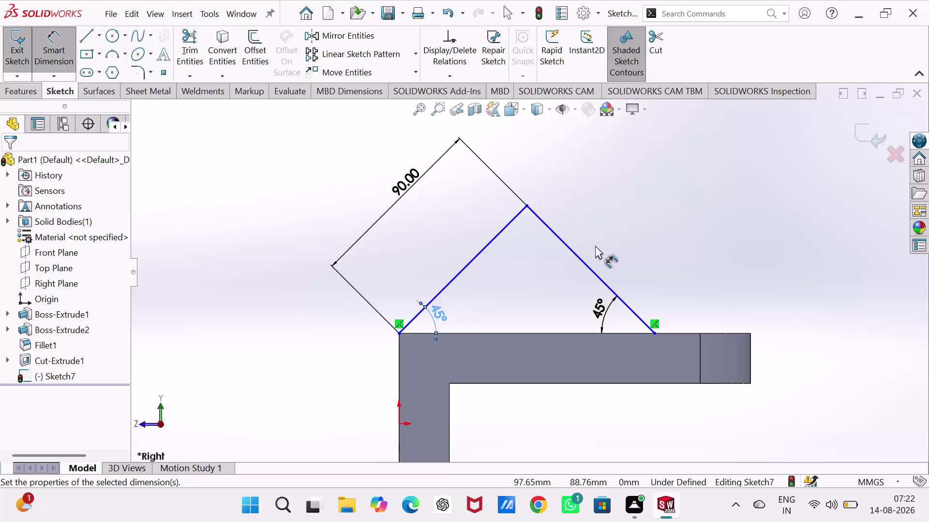
Exit the 45° rib sketch and view the whole bracket isometrically with nothing selected.
click(860, 137)
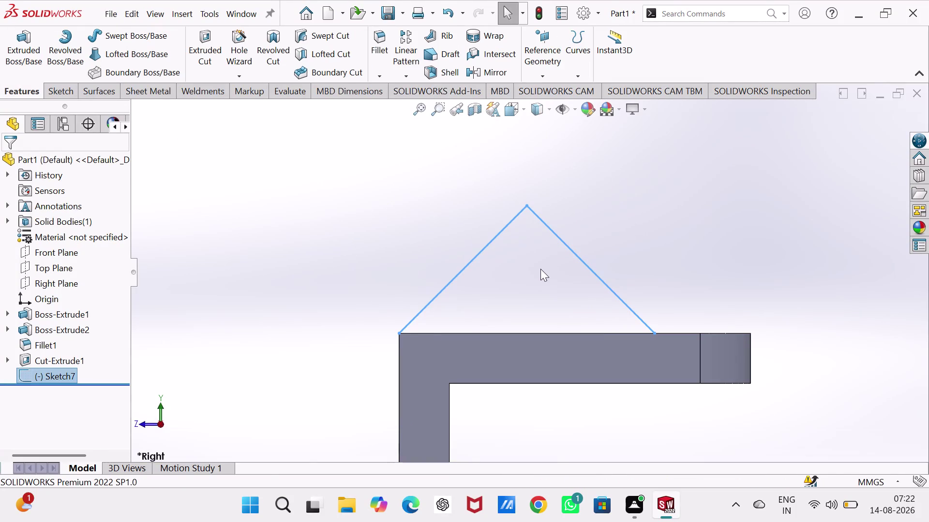
key(ctrl+7)
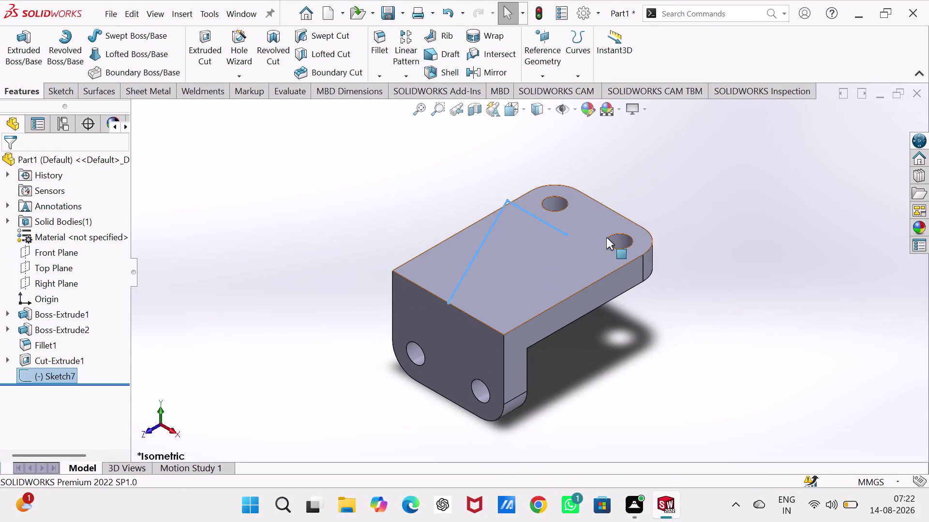
click(747, 210)
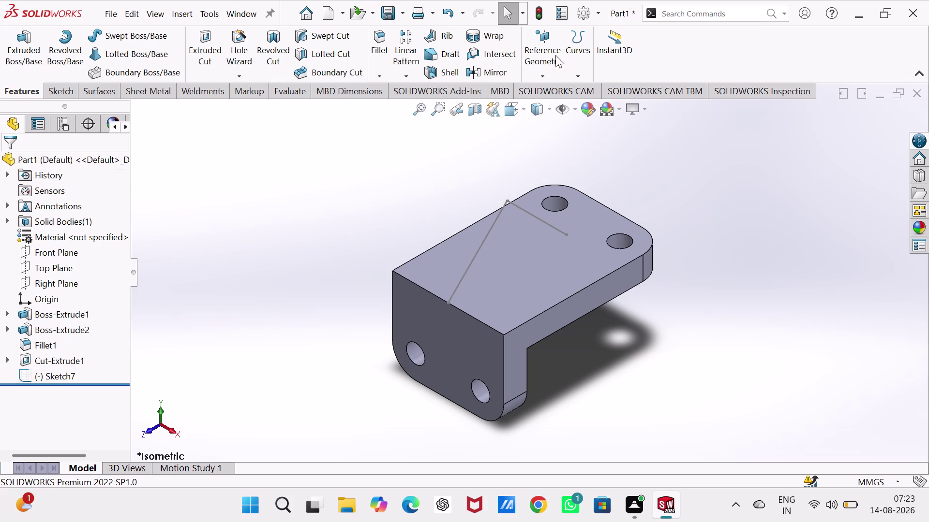
click(540, 75)
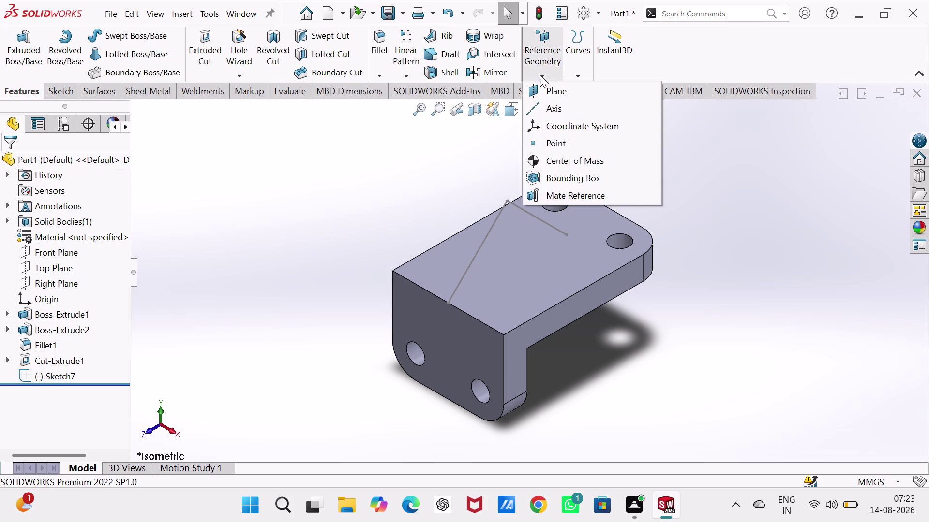
click(540, 92)
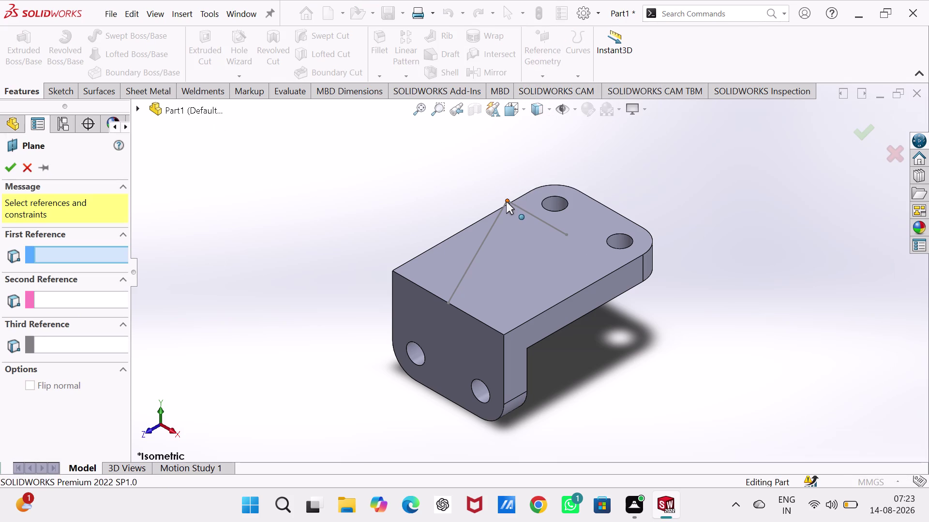
click(446, 302)
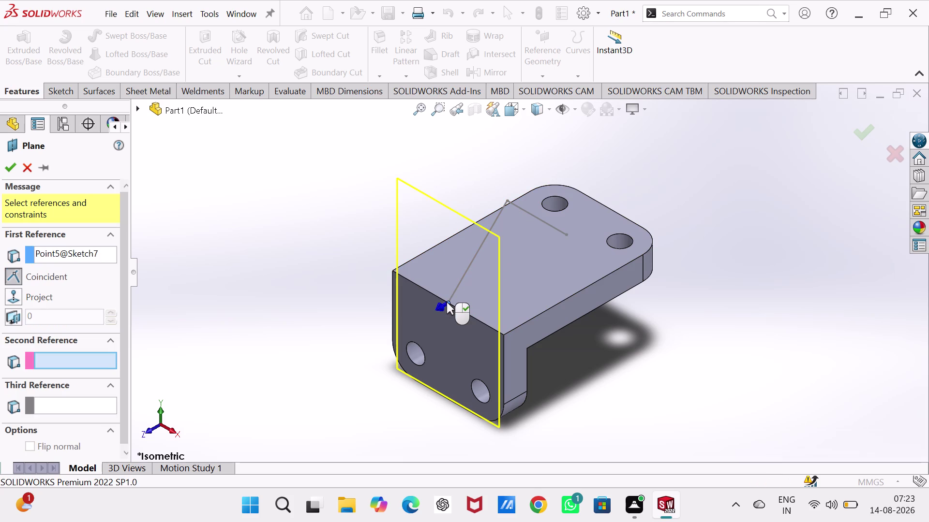
click(470, 263)
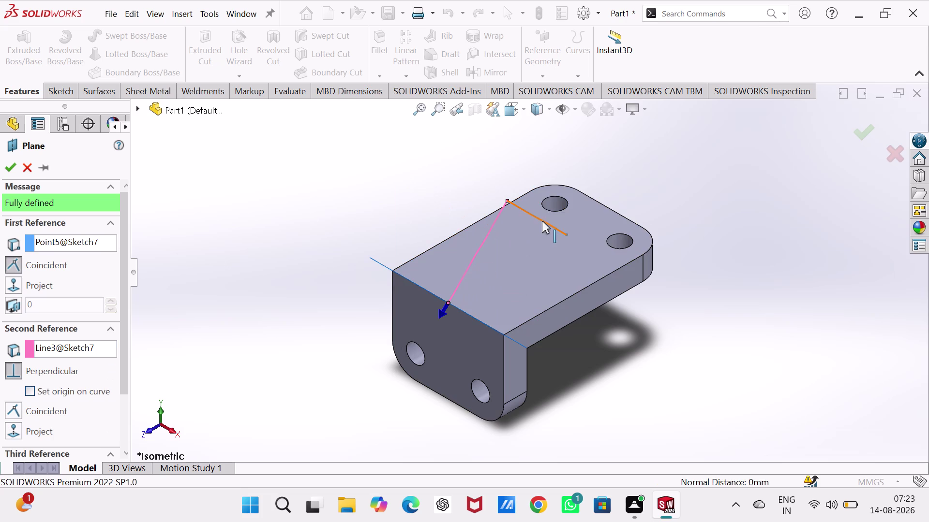
click(29, 165)
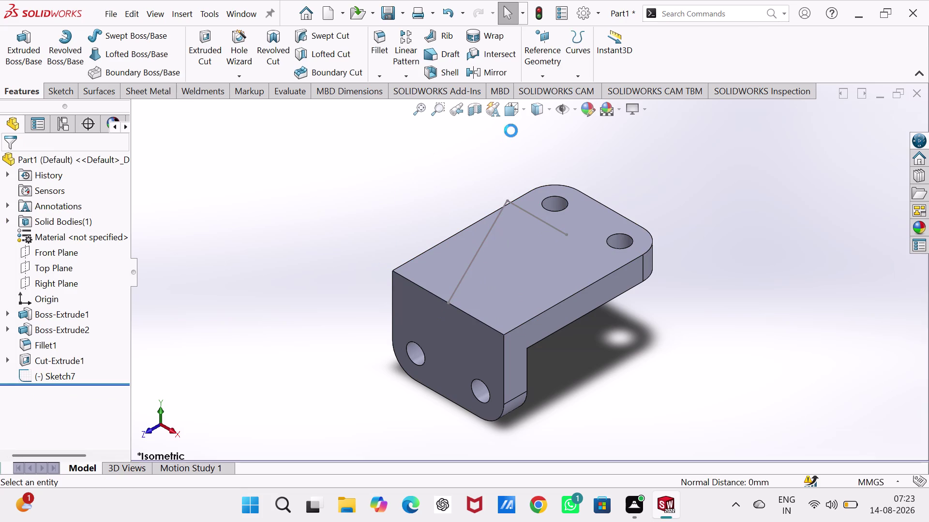
click(542, 46)
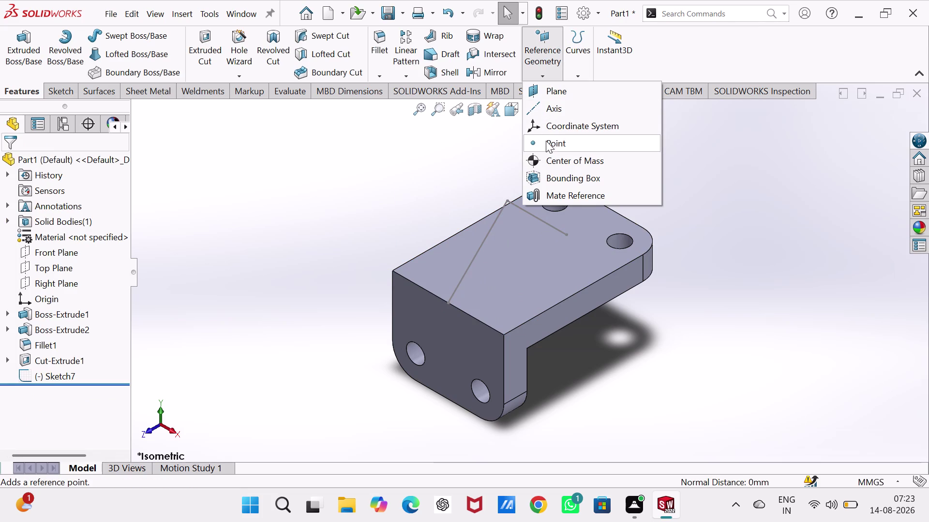
click(549, 95)
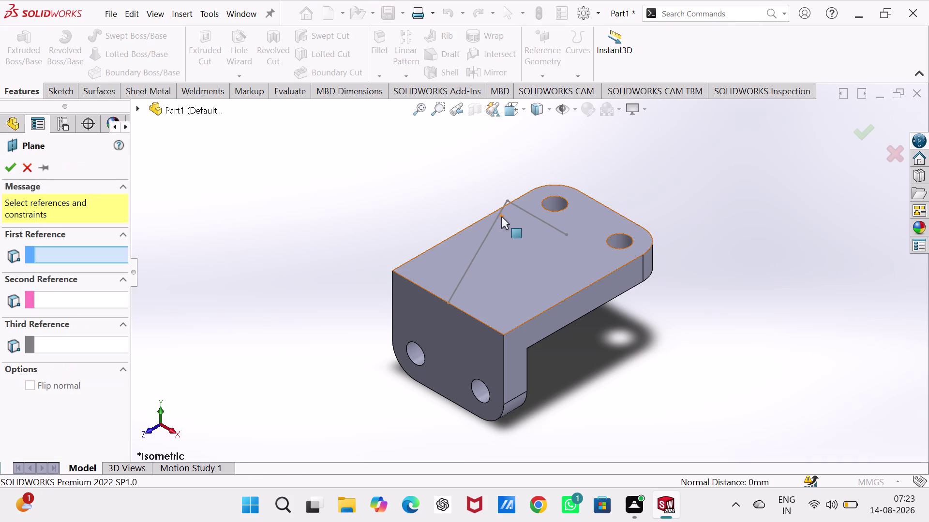
click(490, 230)
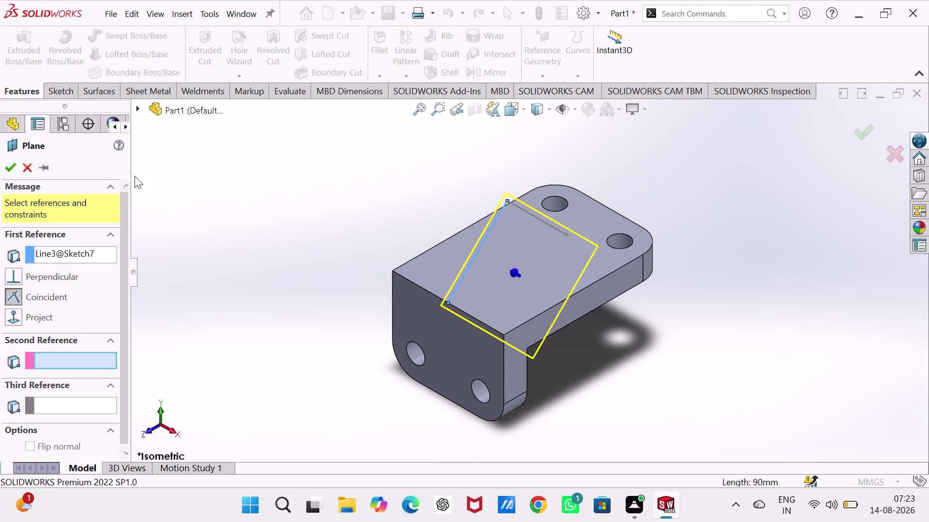
click(2, 169)
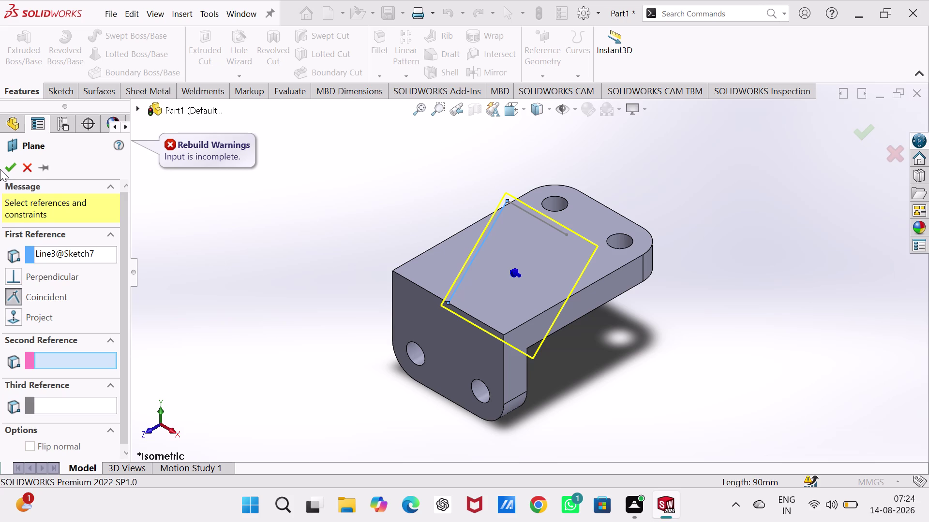
key(Escape)
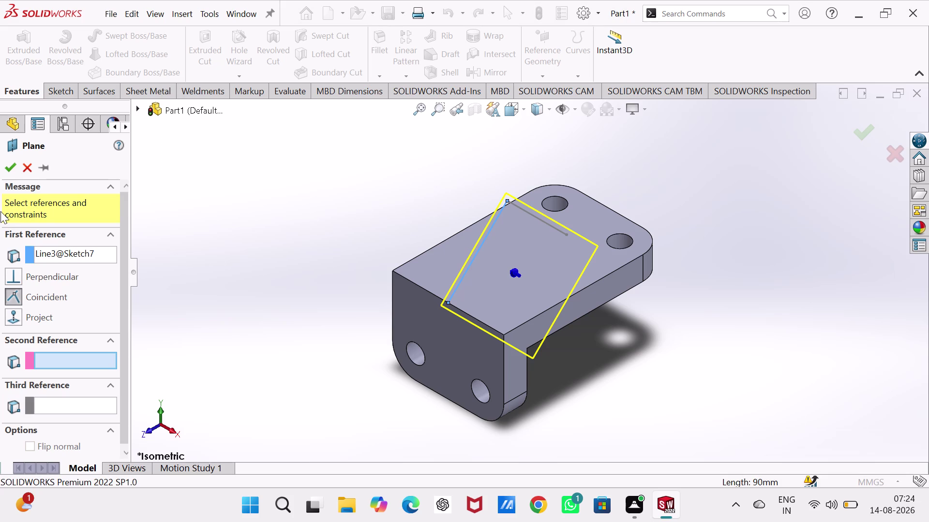
key(ctrl+z)
key(Escape)
key(Escape)
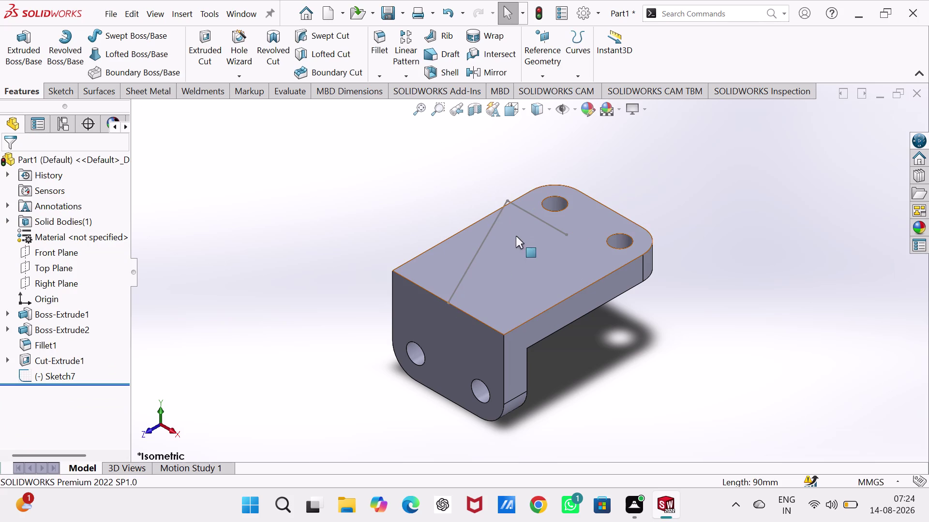
Try selecting the rib sketch lines, then cancel an accidental rename of the sketch.
double_click(499, 216)
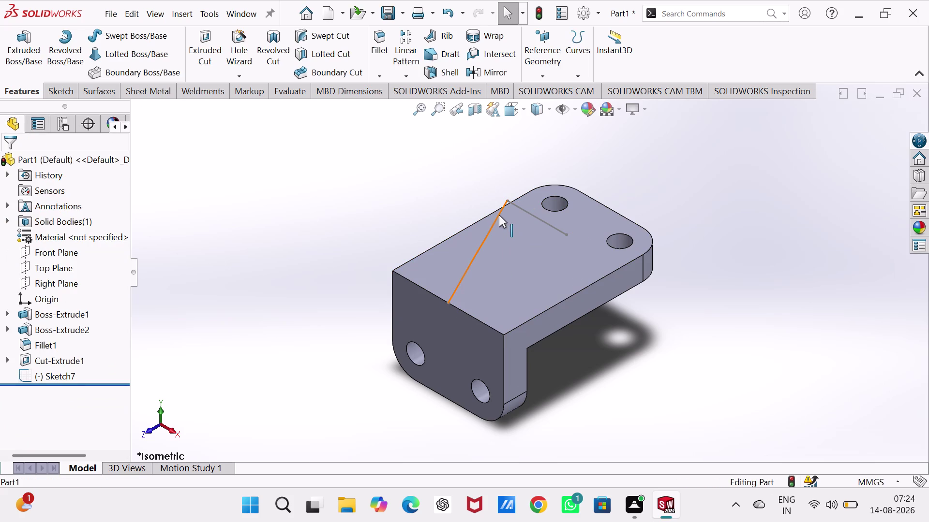
double_click(499, 216)
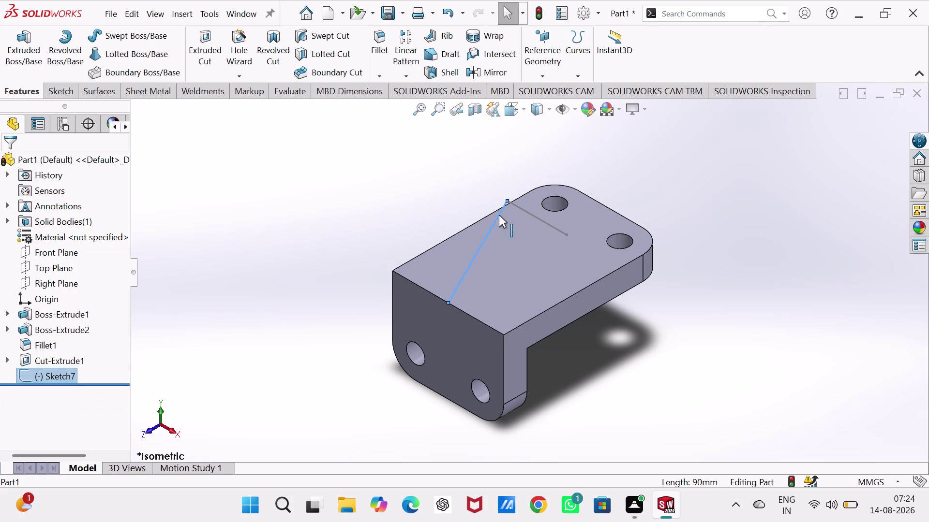
key(Escape)
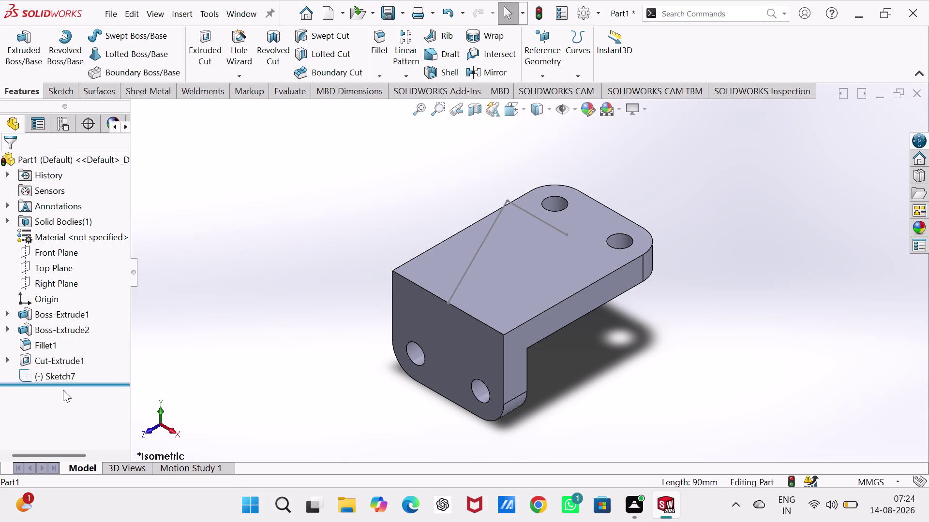
double_click(51, 378)
double_click(50, 376)
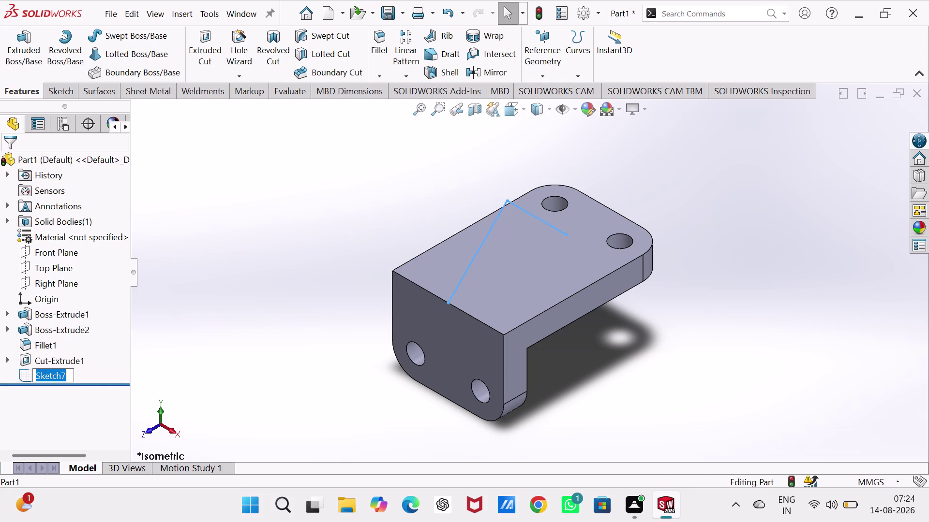
key(Escape)
key(Escape)
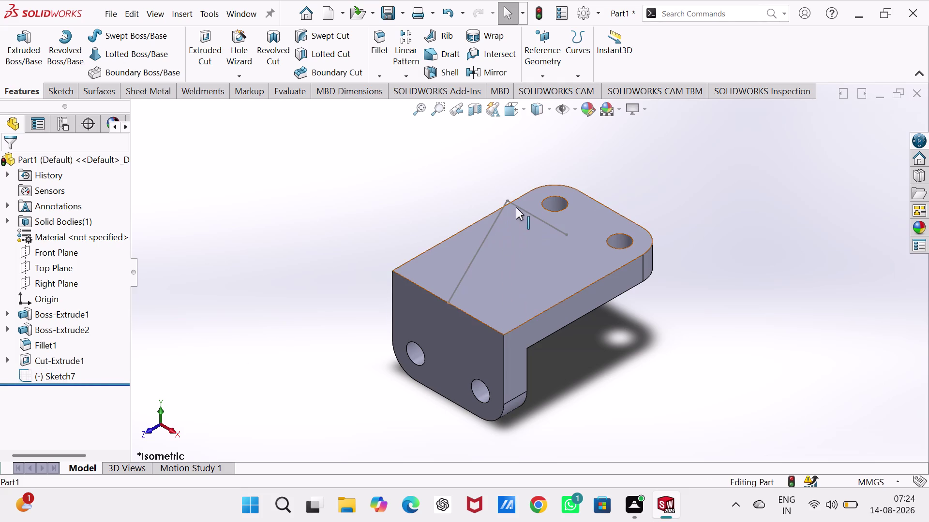
key(Escape)
key(Escape)
Select Sketch7, reopen it with Edit Sketch, and orbit the view around it.
double_click(521, 209)
triple_click(521, 209)
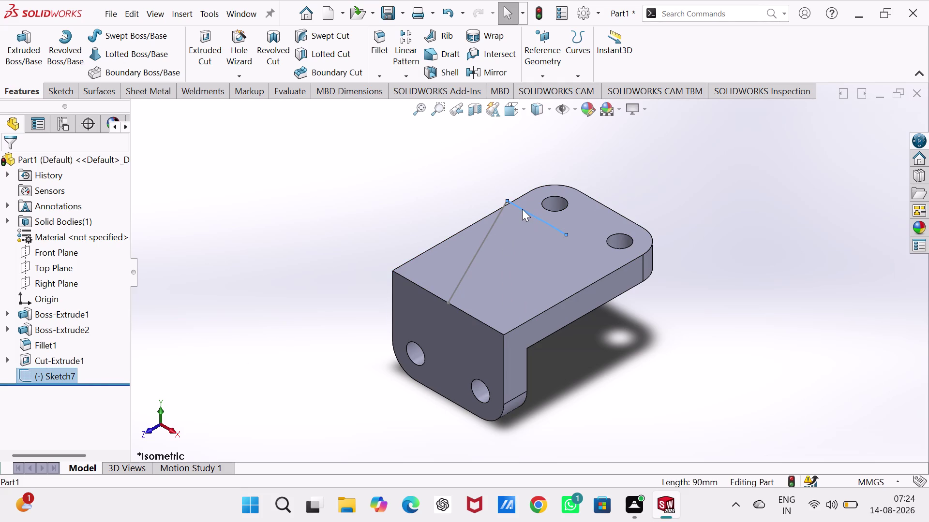
click(521, 209)
click(709, 212)
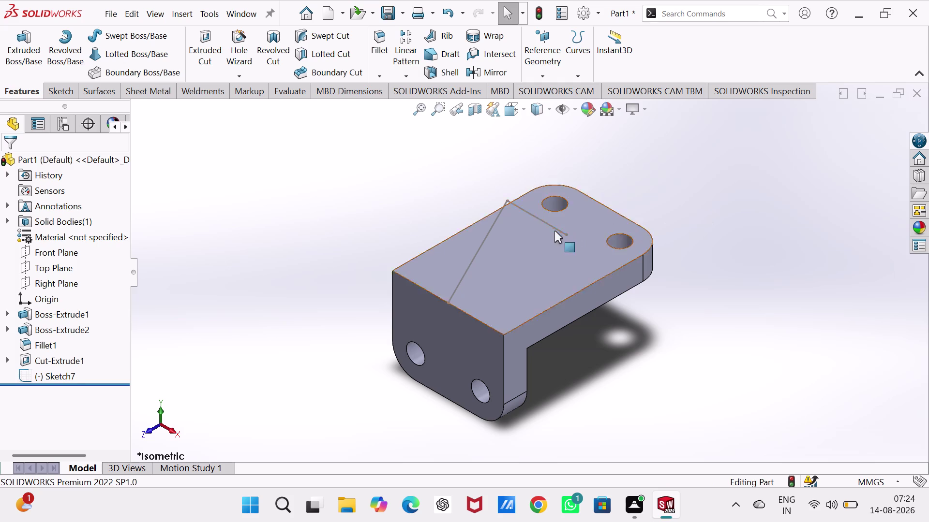
click(554, 230)
click(583, 178)
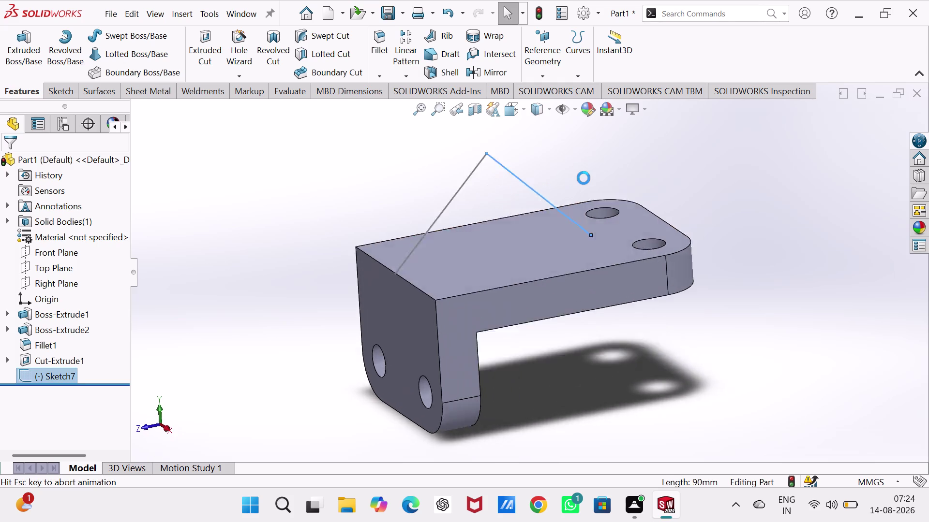
click(690, 156)
middle_drag(651, 178, 652, 197)
right_drag(651, 179, 653, 197)
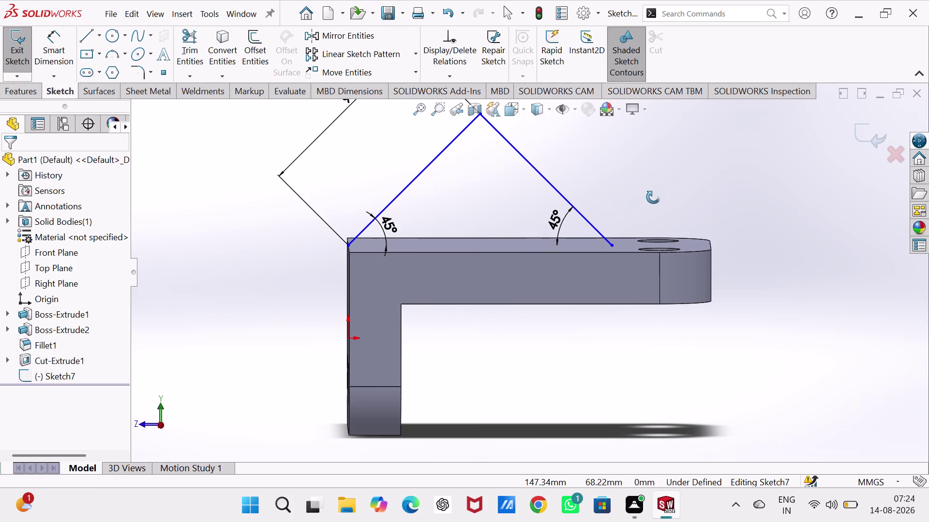
View the rib sketch from the right and change its 90.00 overall dimension to 95.
click(653, 198)
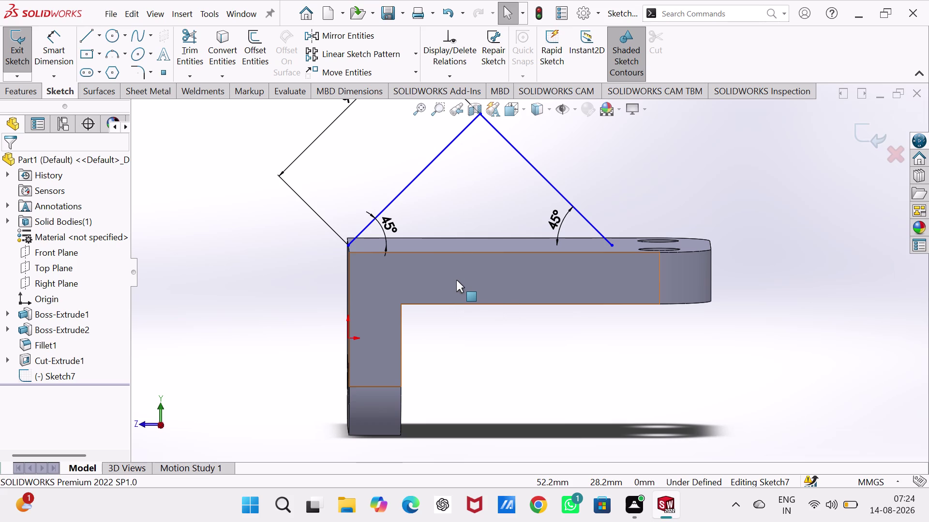
key(ctrl+4)
scroll(up, 3)
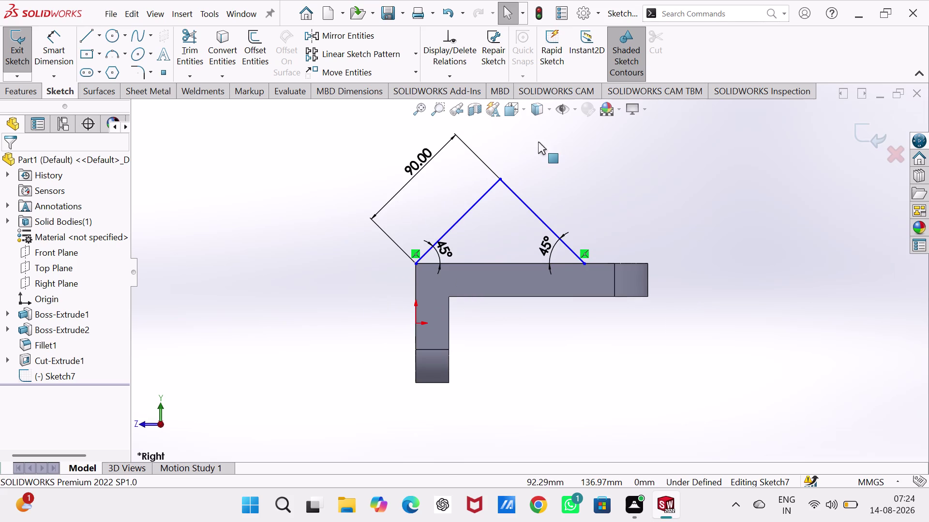
scroll(down, 3)
scroll(down, 3)
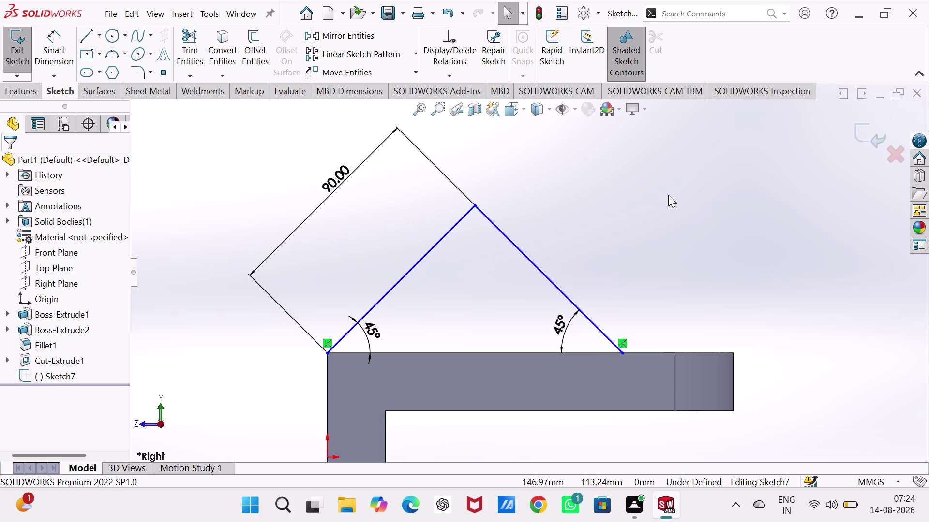
double_click(337, 180)
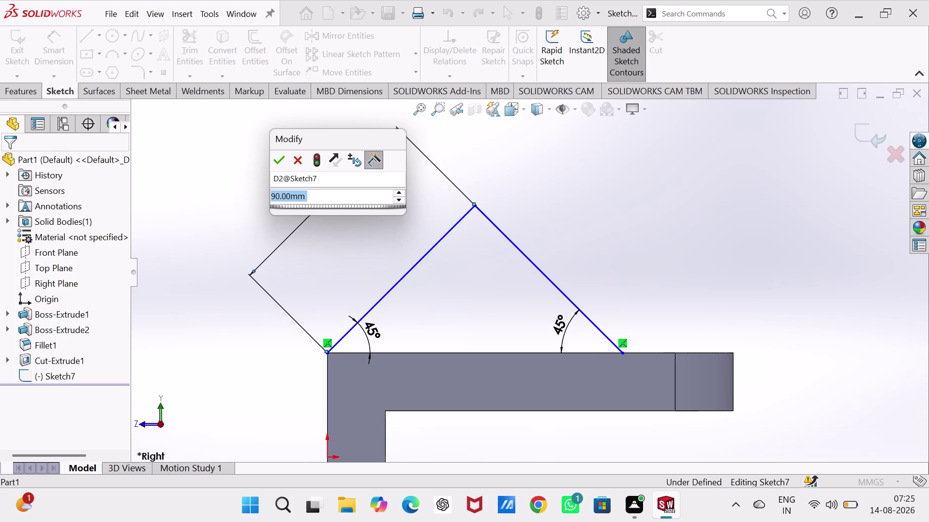
text(95)
key(Return)
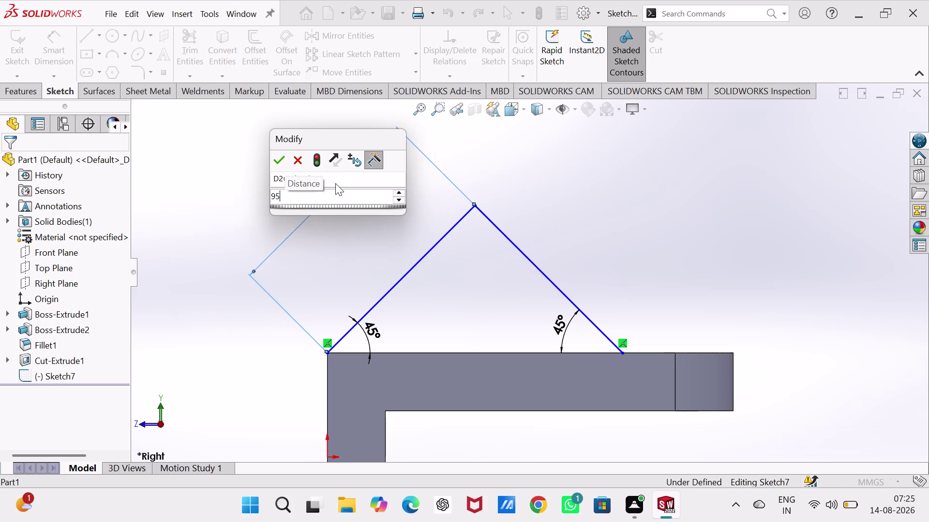
click(512, 160)
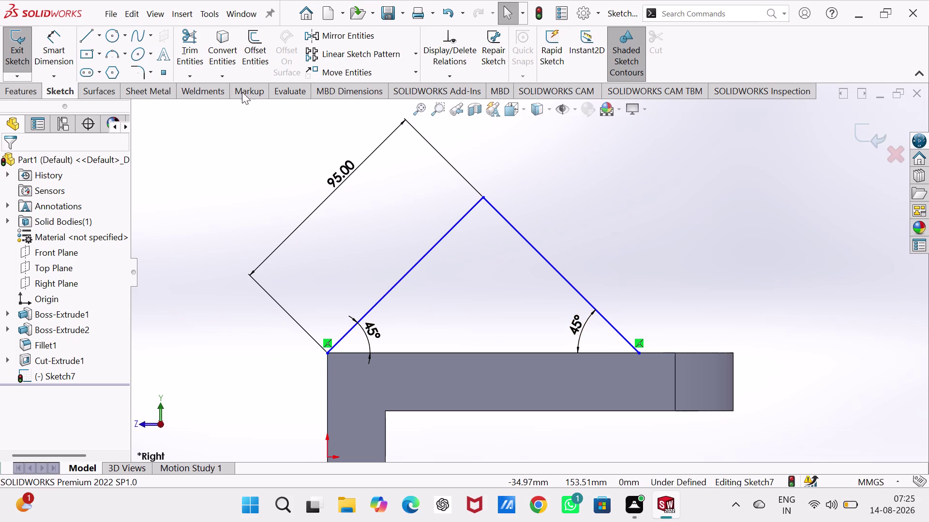
click(79, 39)
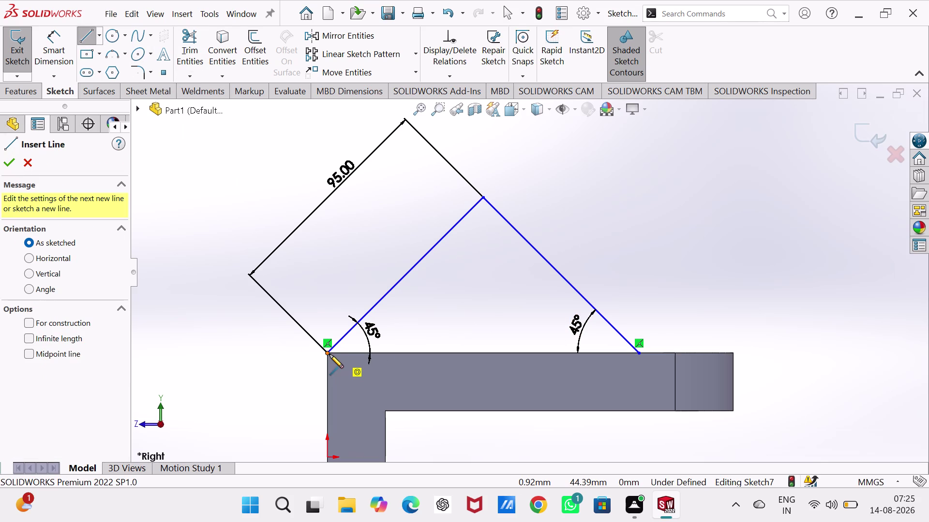
Draw a horizontal base line between the triangle's left and right corners.
click(327, 354)
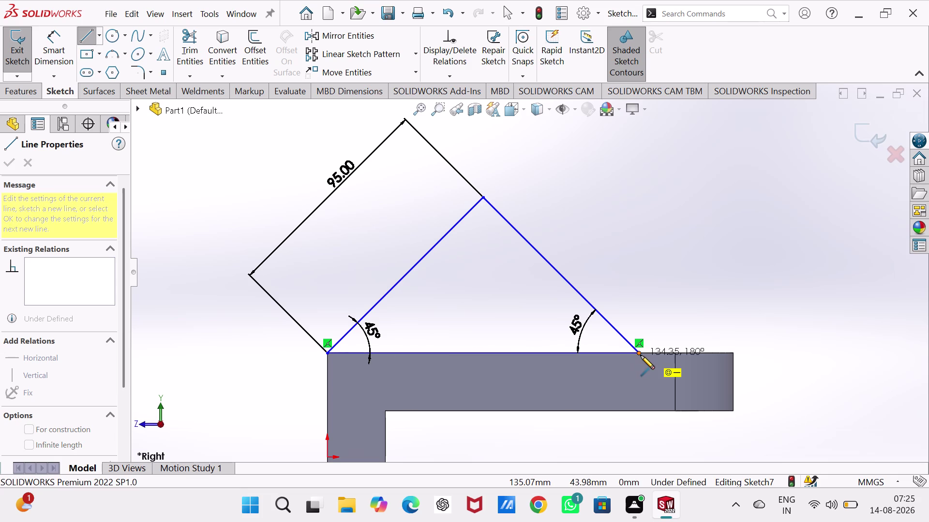
click(640, 355)
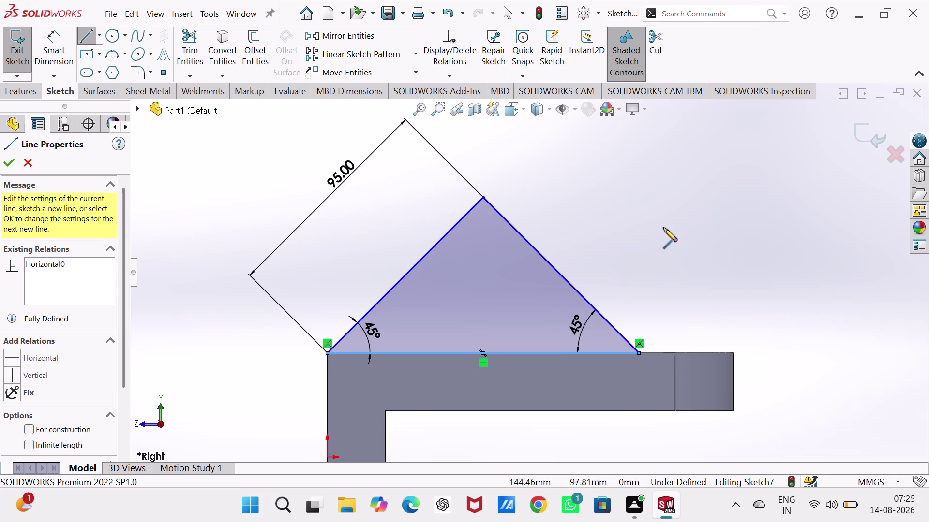
key(Escape)
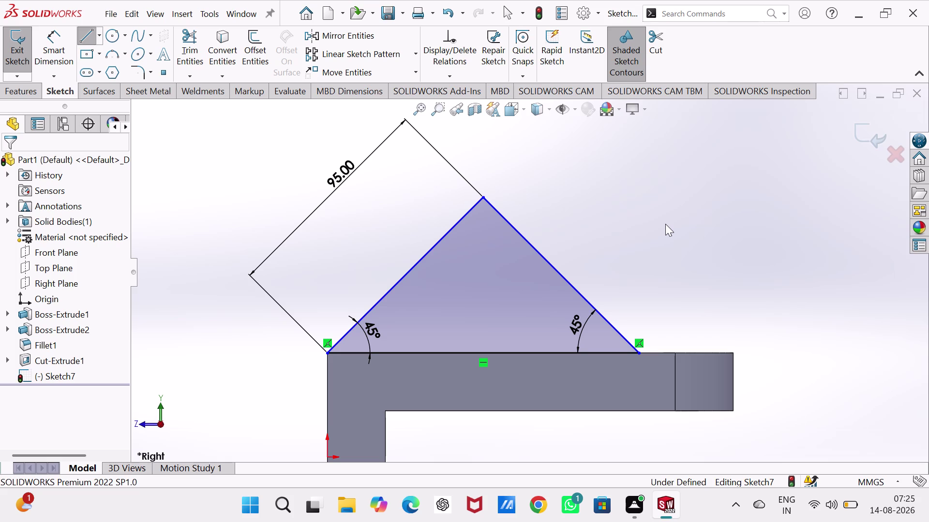
key(Escape)
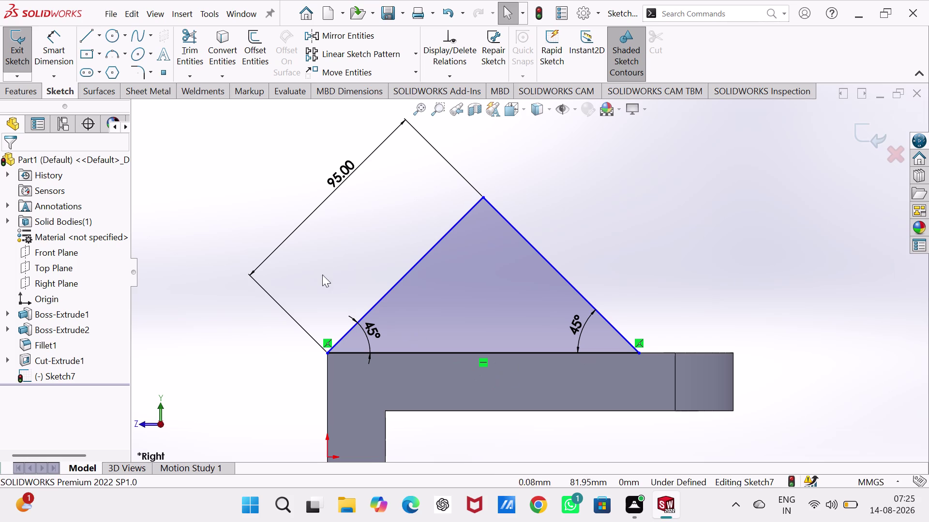
Replace the left 45° angle dimension with a perpendicular relation between the sloped sides.
click(363, 332)
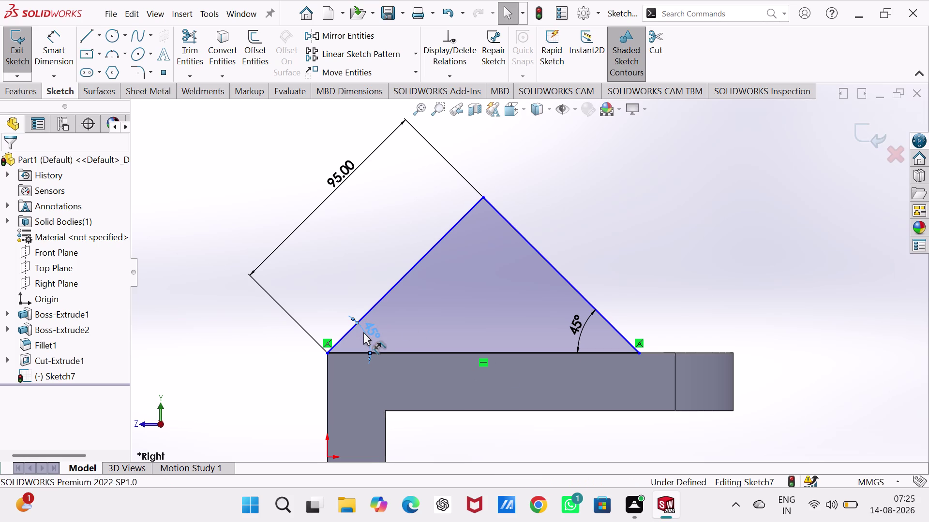
key(Delete)
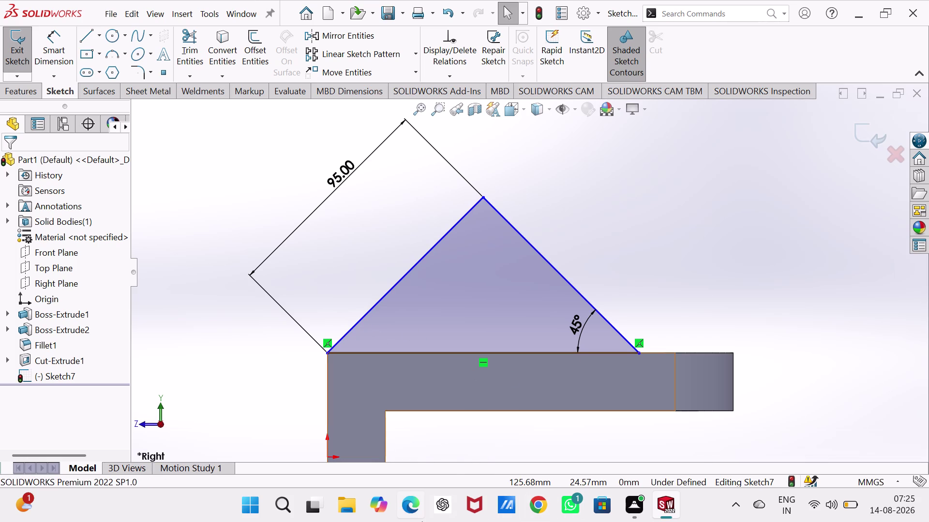
click(482, 197)
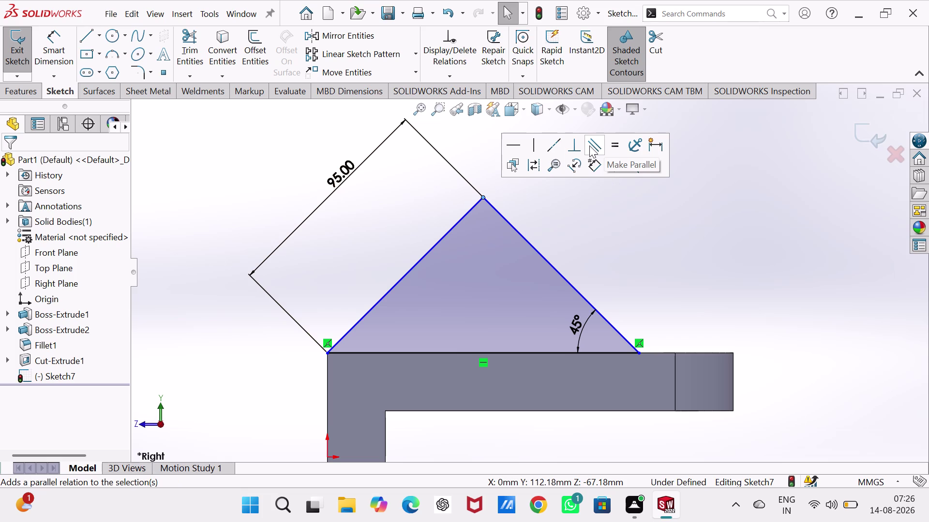
click(575, 147)
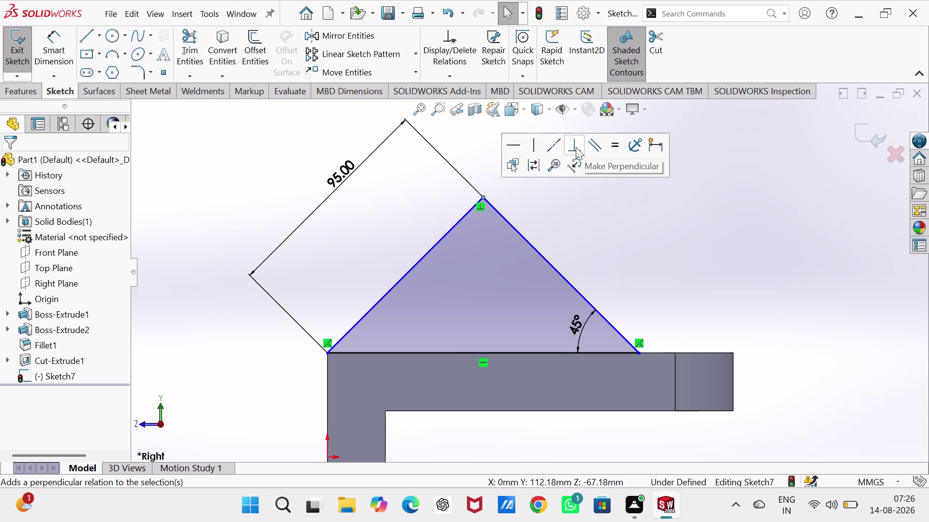
click(602, 198)
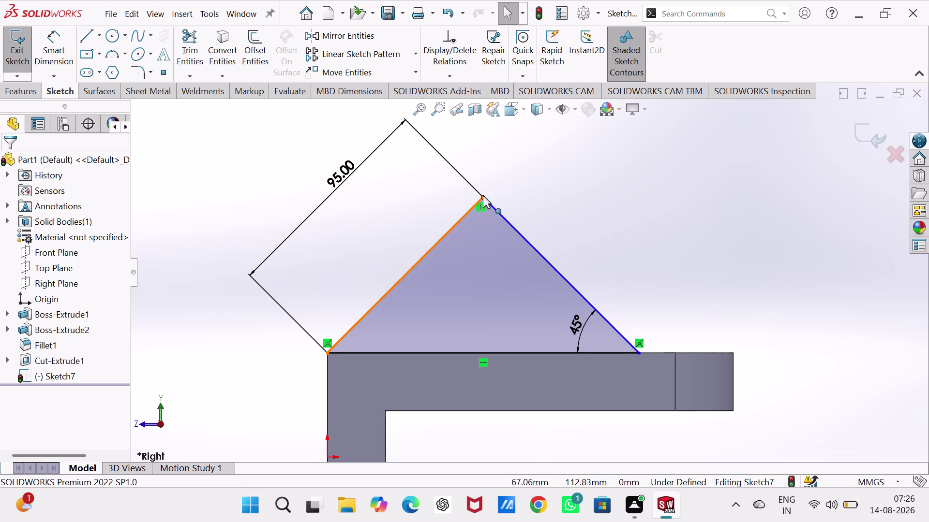
Make the triangle's left corner coincident with the bracket's top-left corner, then exit the sketch.
drag(483, 196, 544, 205)
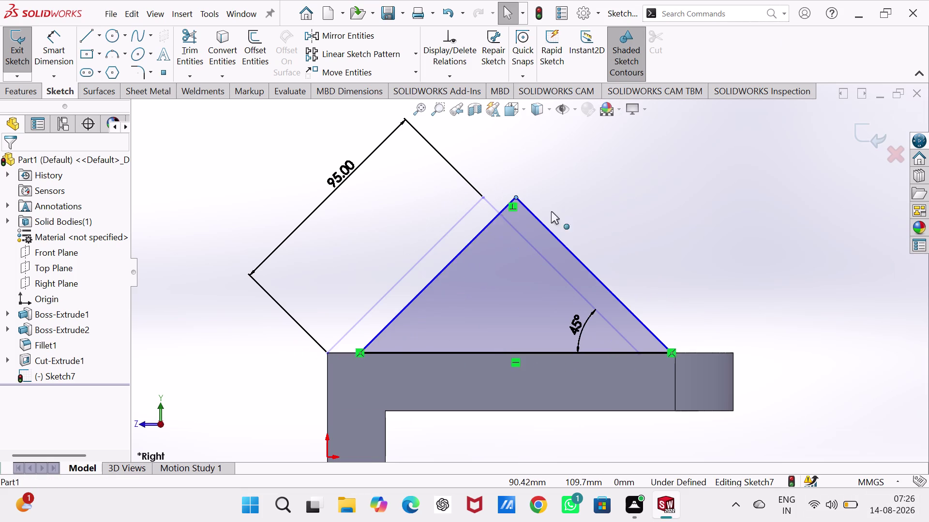
drag(543, 205, 553, 219)
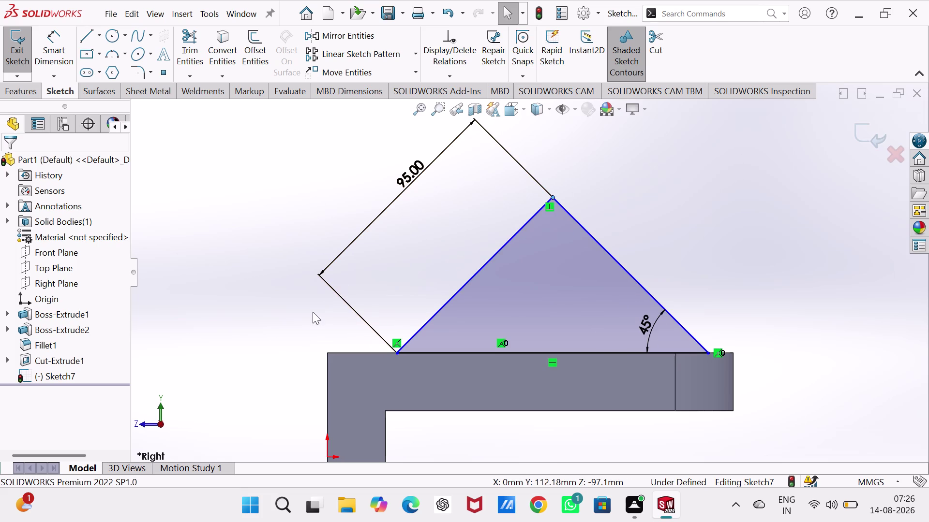
click(327, 352)
click(397, 352)
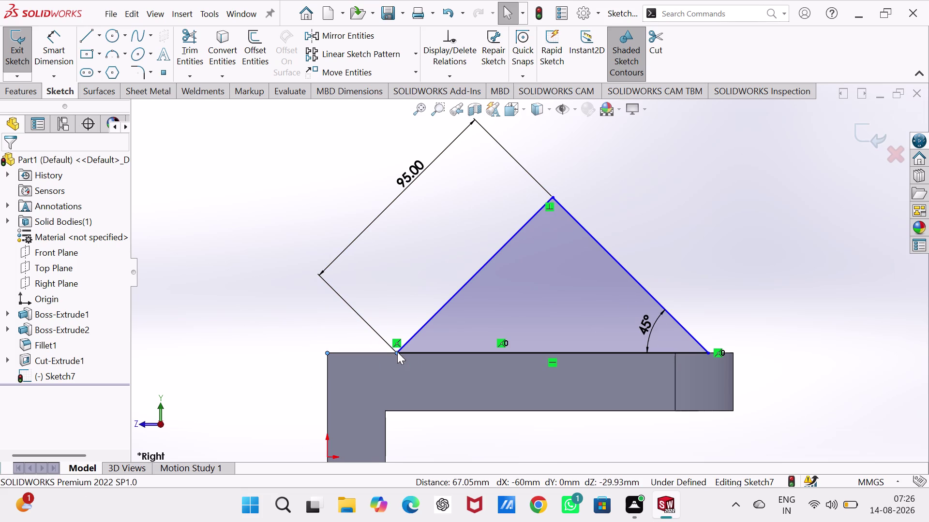
click(470, 297)
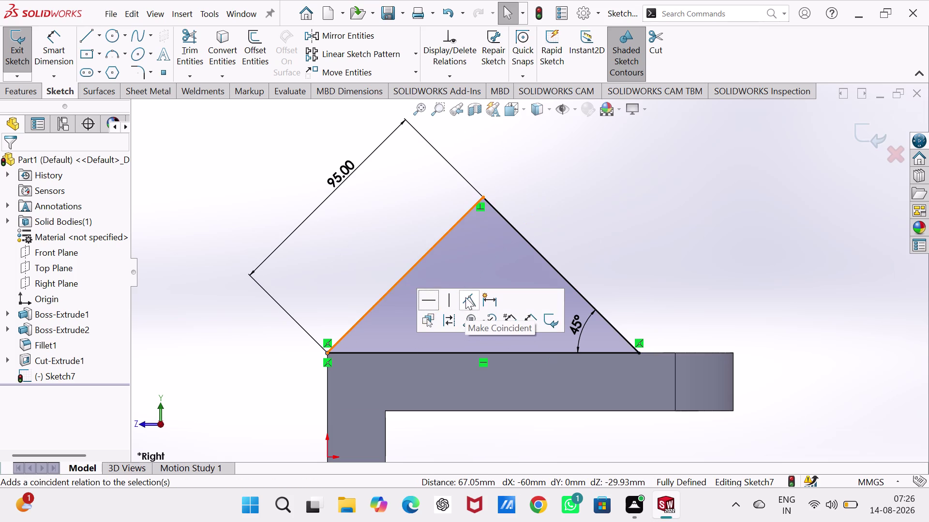
click(179, 185)
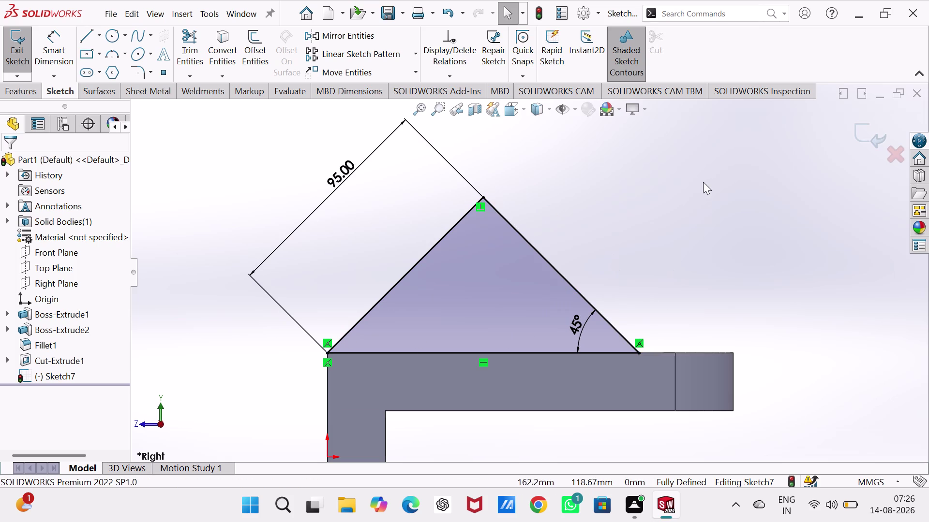
click(869, 133)
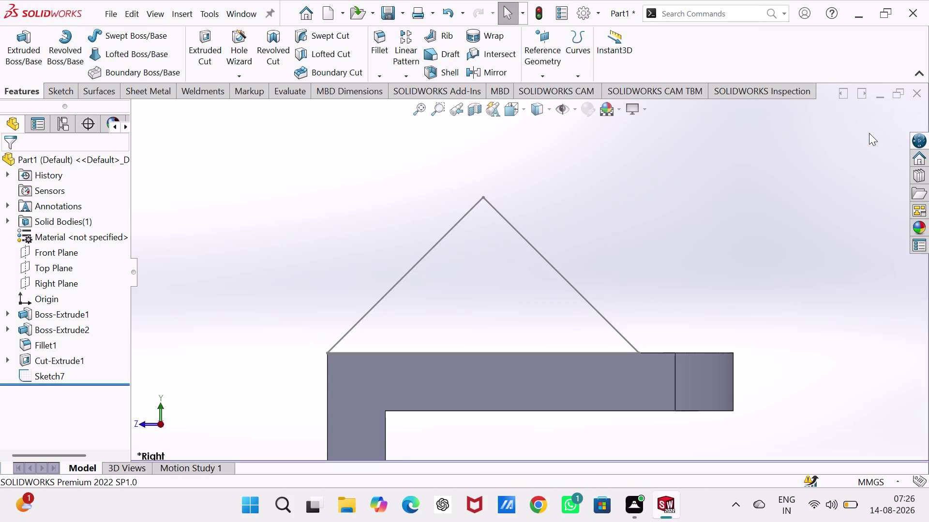
Switch to isometric view and start a boss extrusion of the triangle sketch.
key(ctrl+7)
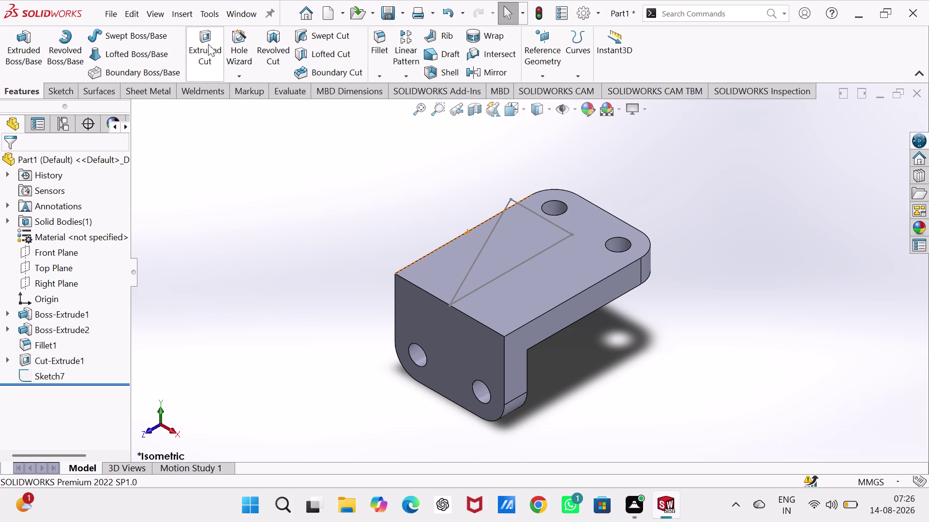
click(17, 38)
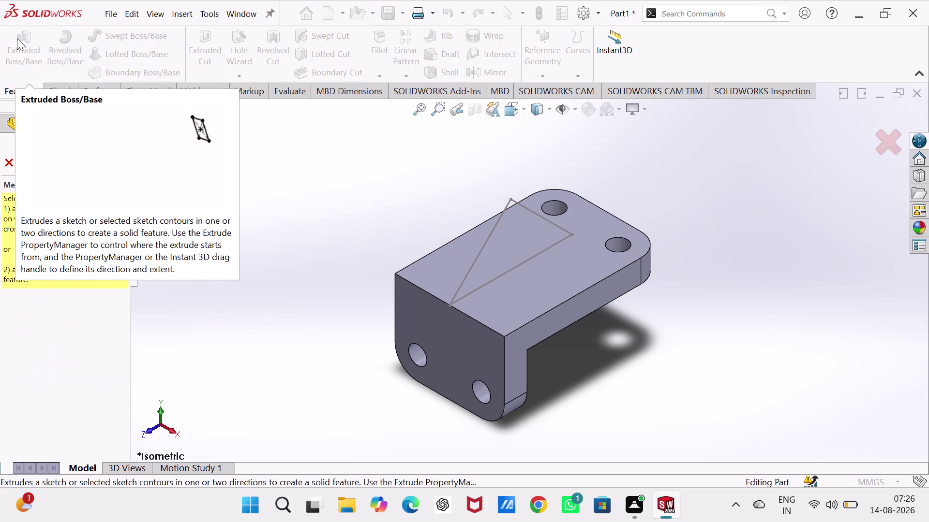
click(483, 244)
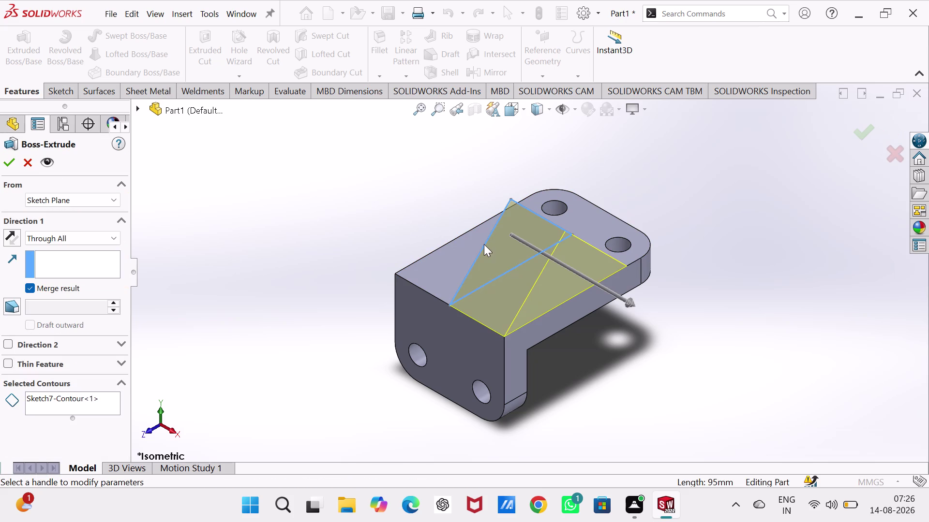
Set the boss extrusion's end condition to Mid Plane.
click(92, 237)
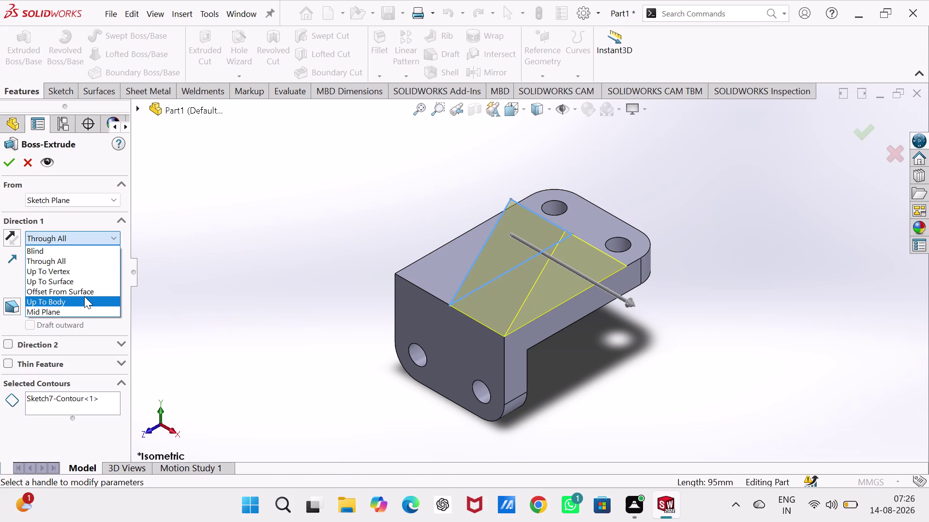
click(74, 310)
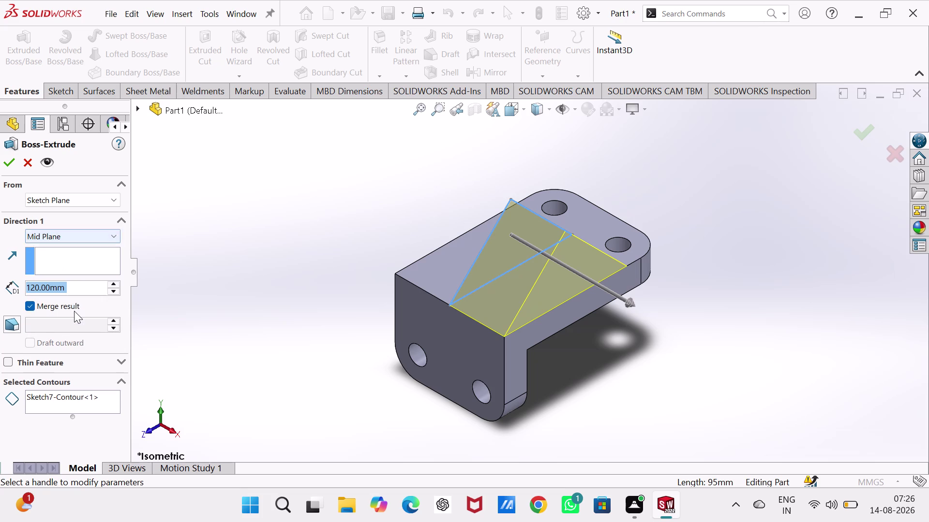